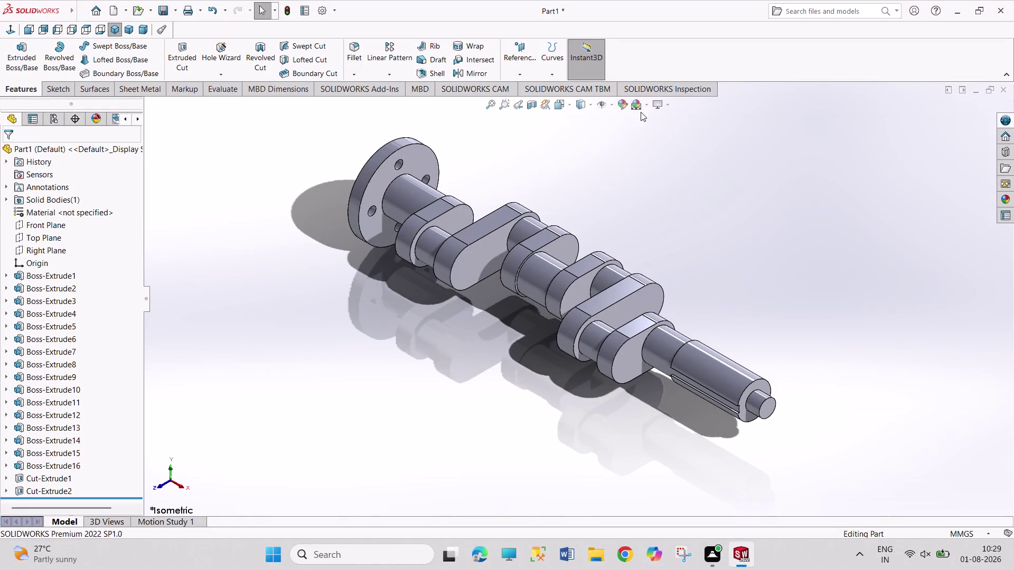
Preview green, red and blue on the crankshaft, then cancel to keep it grey.
click(623, 103)
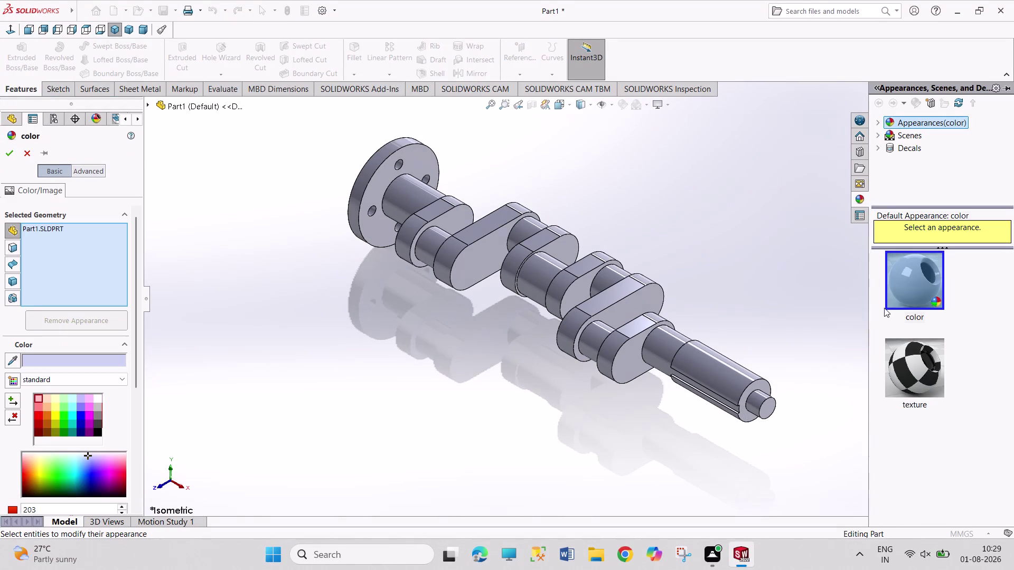
click(62, 414)
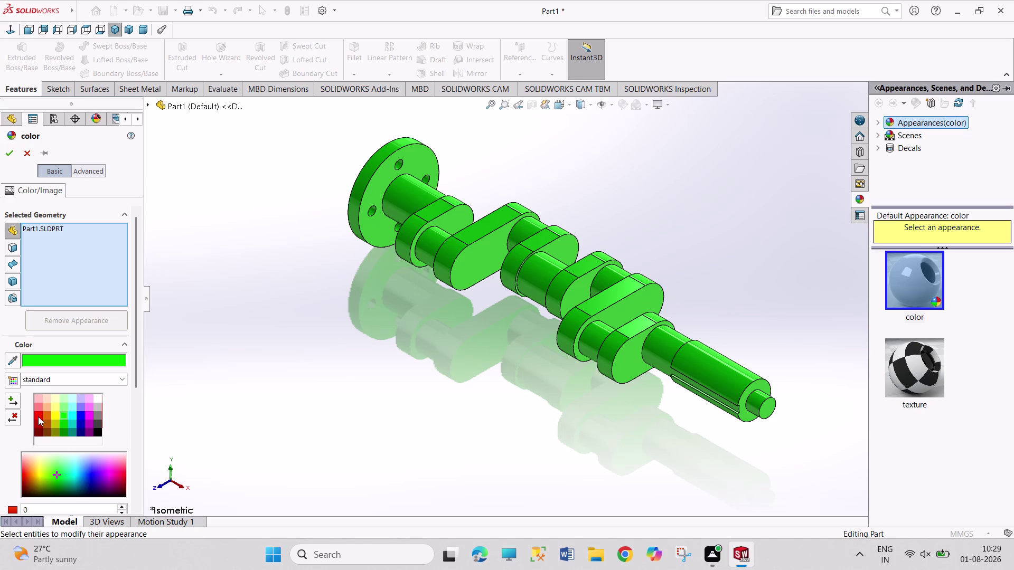
click(38, 416)
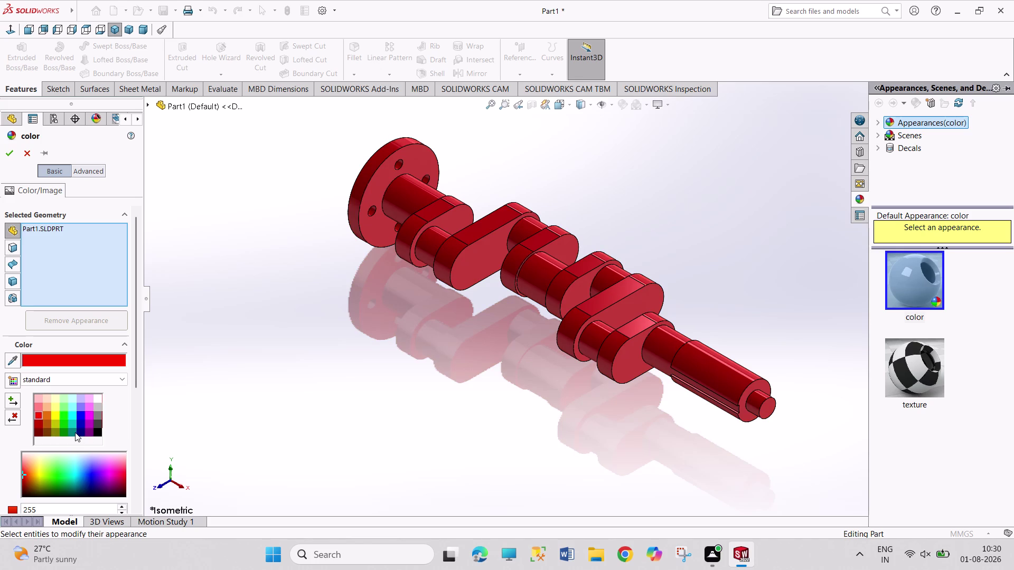
click(78, 427)
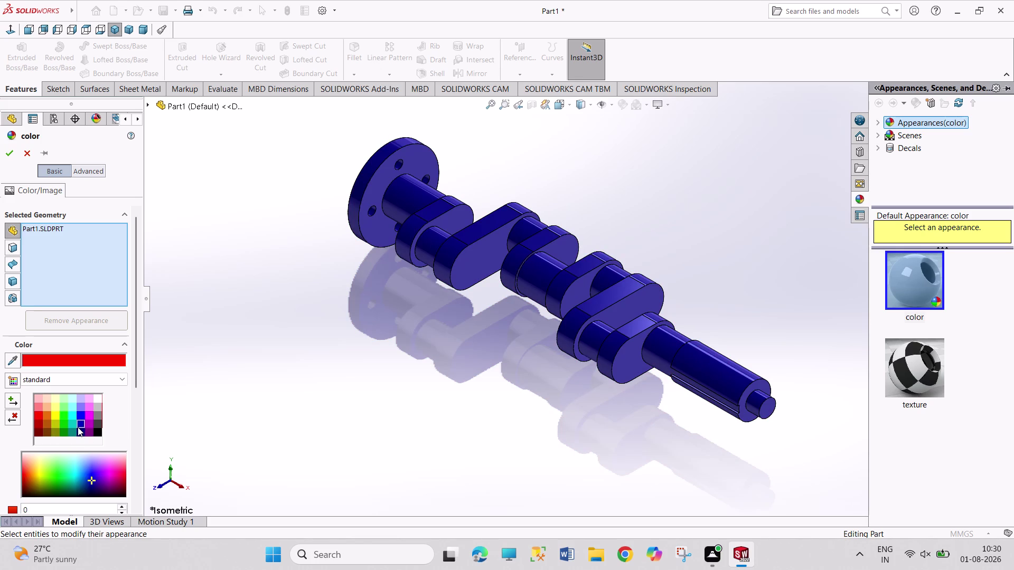
click(27, 158)
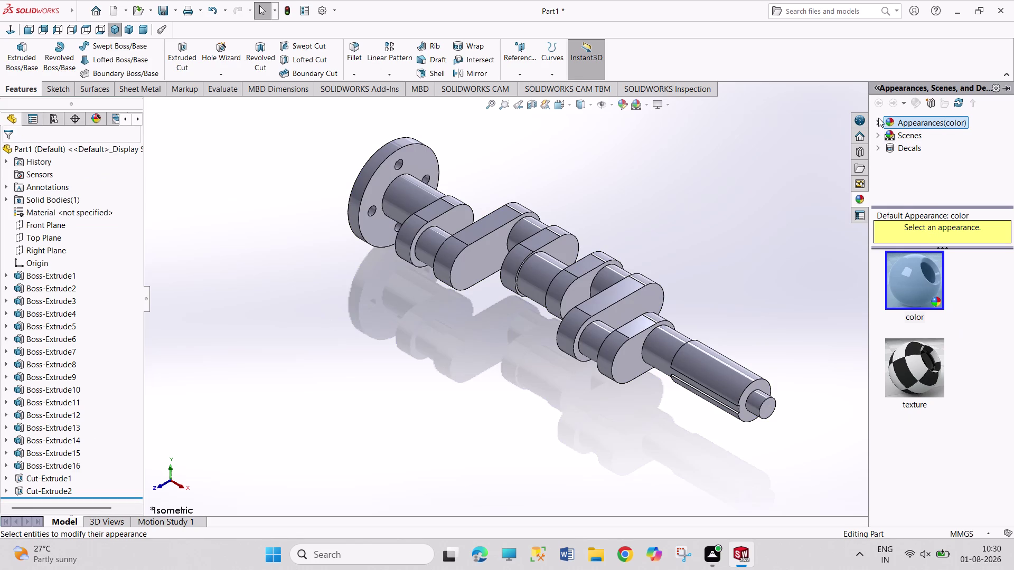
List the Metal appearance types in the library and reopen the crankshaft's appearance editor.
click(875, 121)
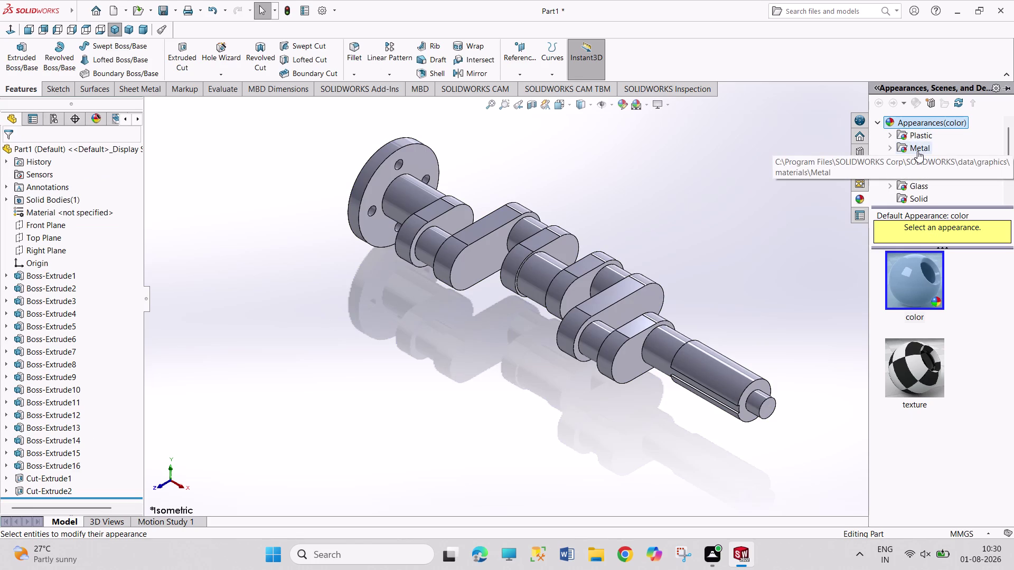
click(887, 148)
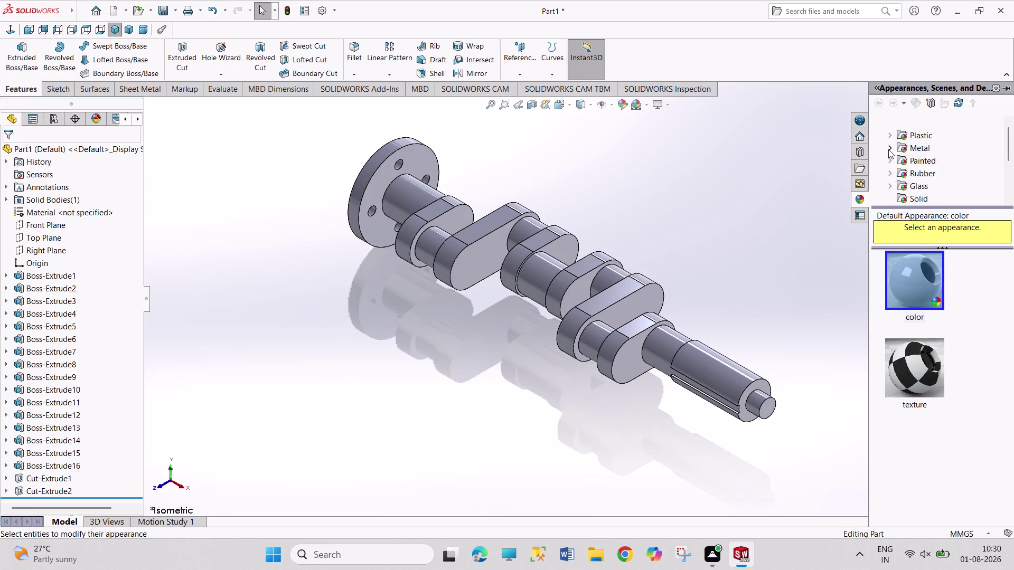
click(928, 131)
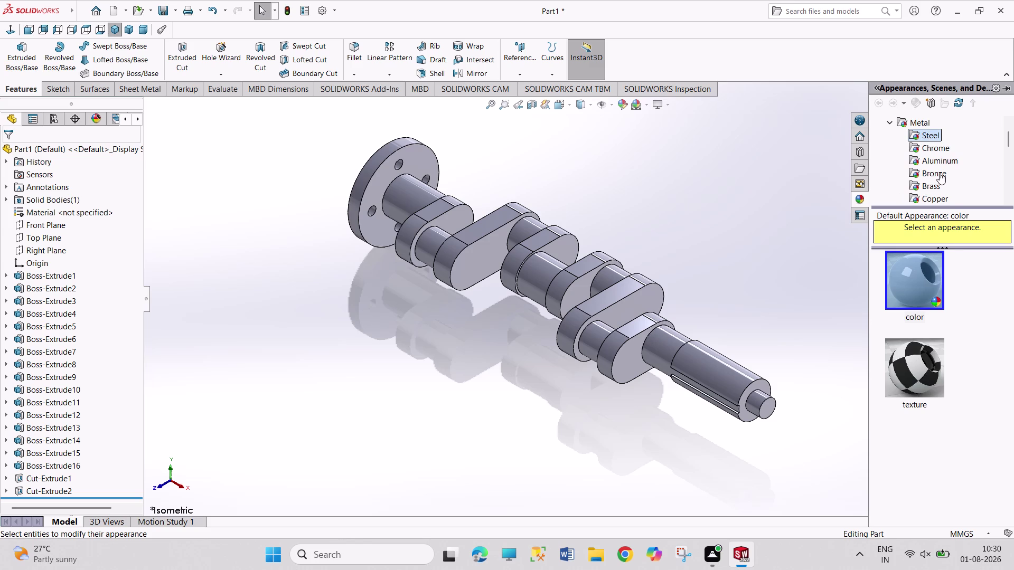
drag(934, 291, 658, 298)
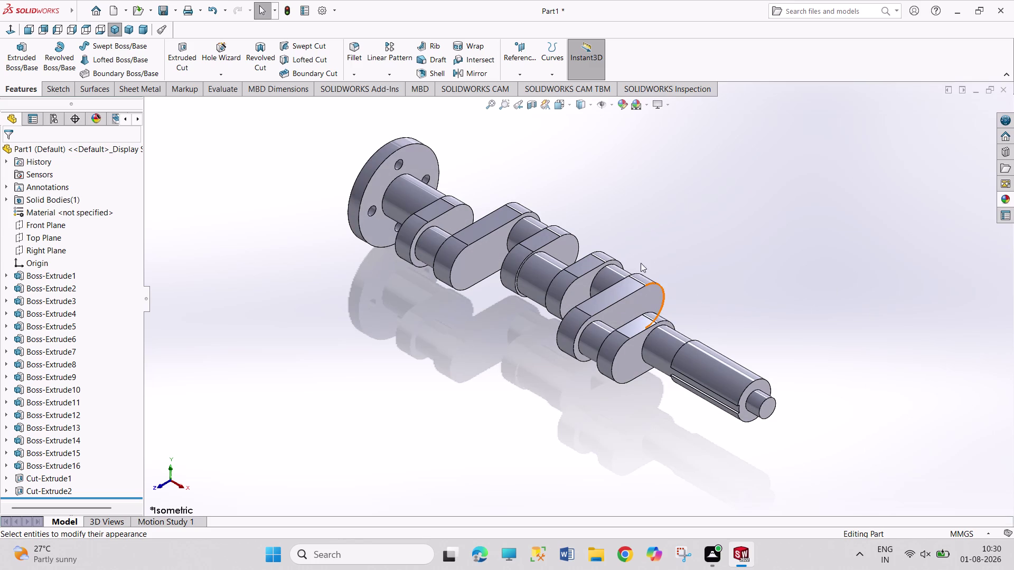
click(624, 105)
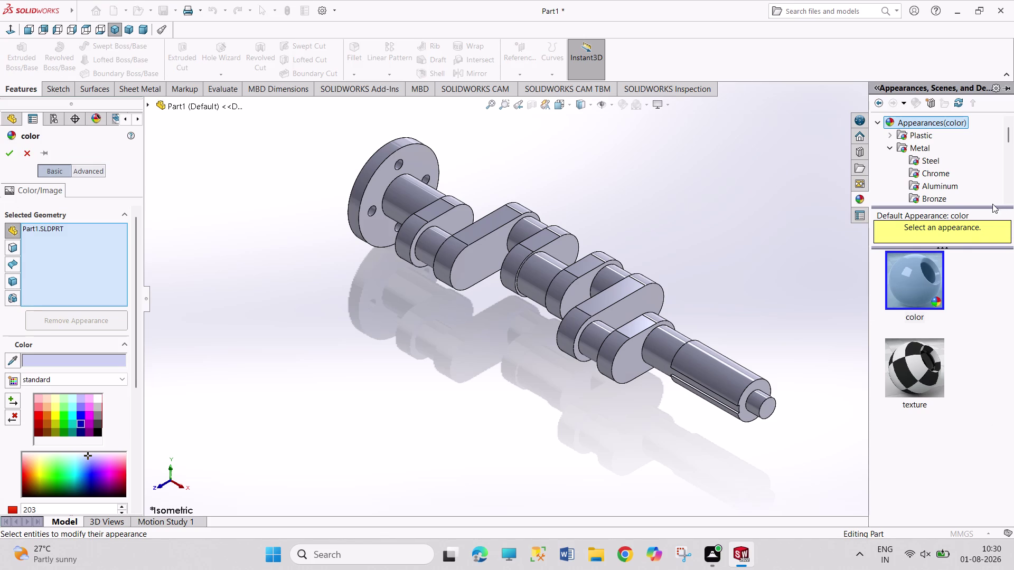
Apply polished steel to the whole crankshaft, confirm it, then undo it back to grey.
click(932, 161)
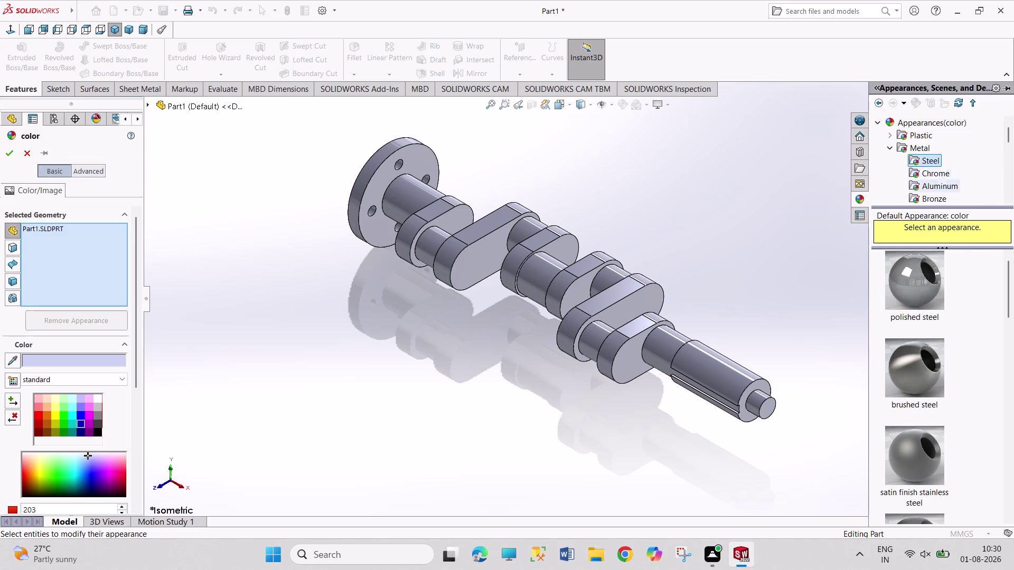
drag(921, 275, 630, 294)
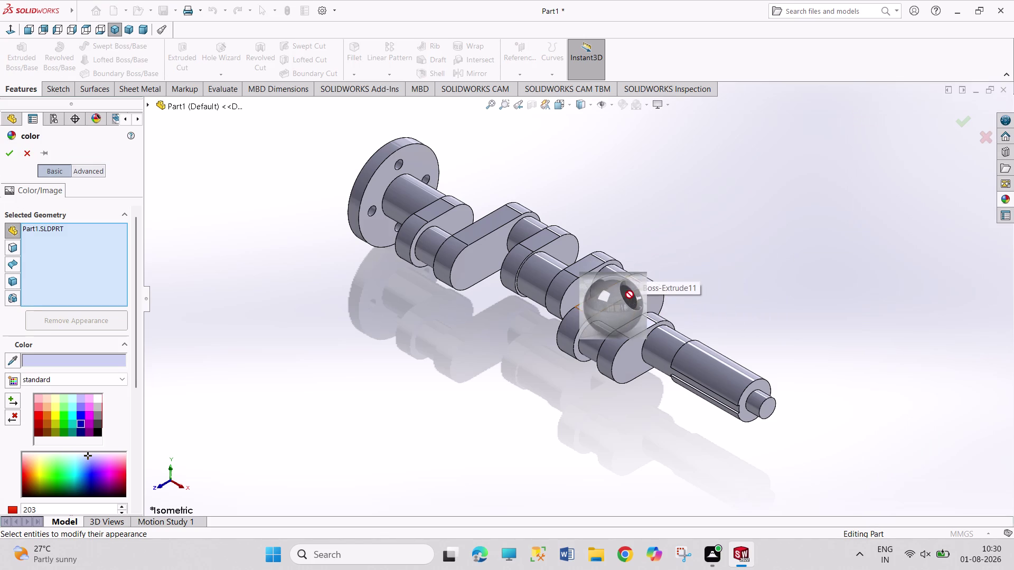
drag(629, 294, 629, 295)
click(790, 227)
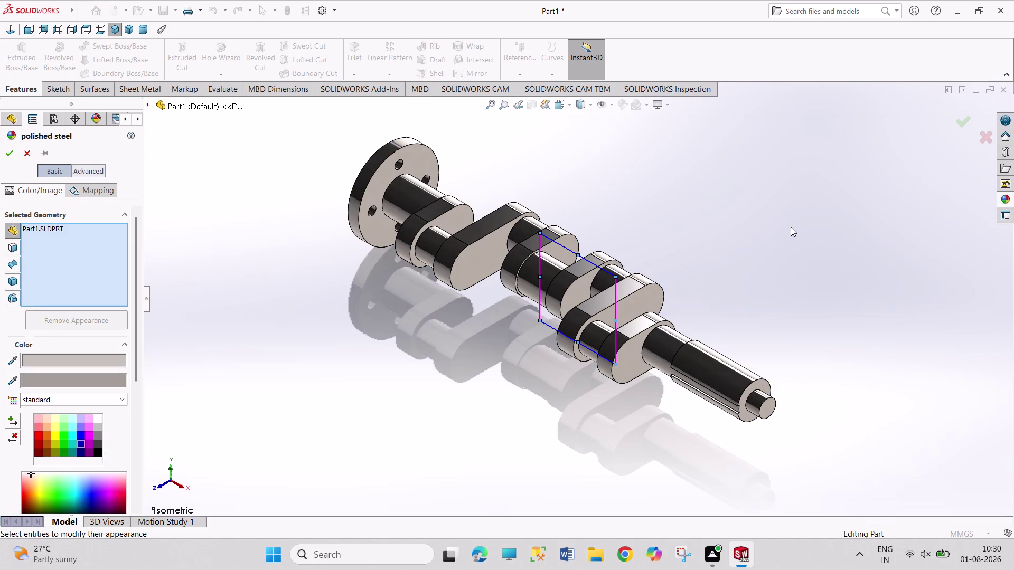
click(13, 157)
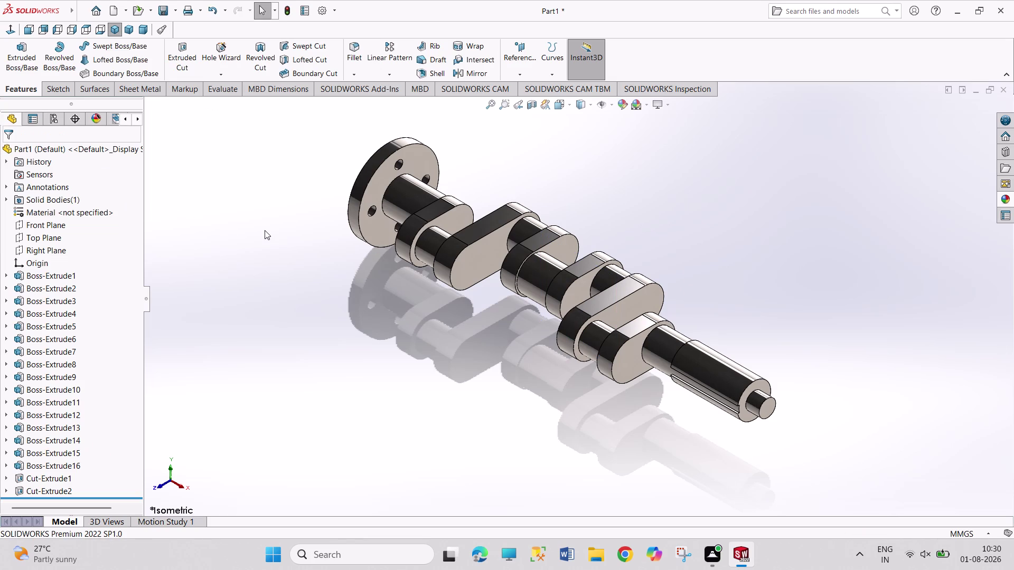
click(265, 230)
key(ctrl+z)
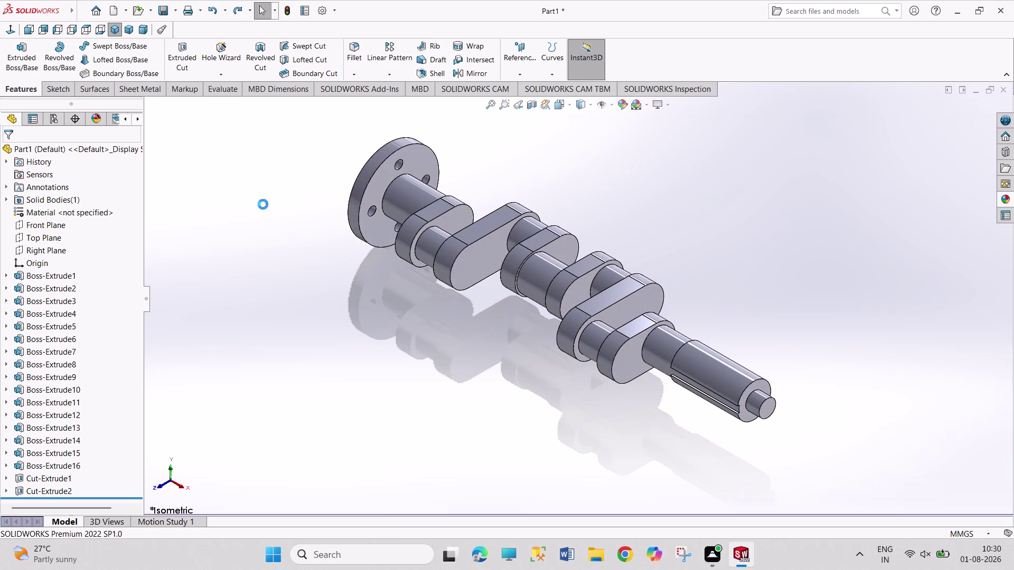